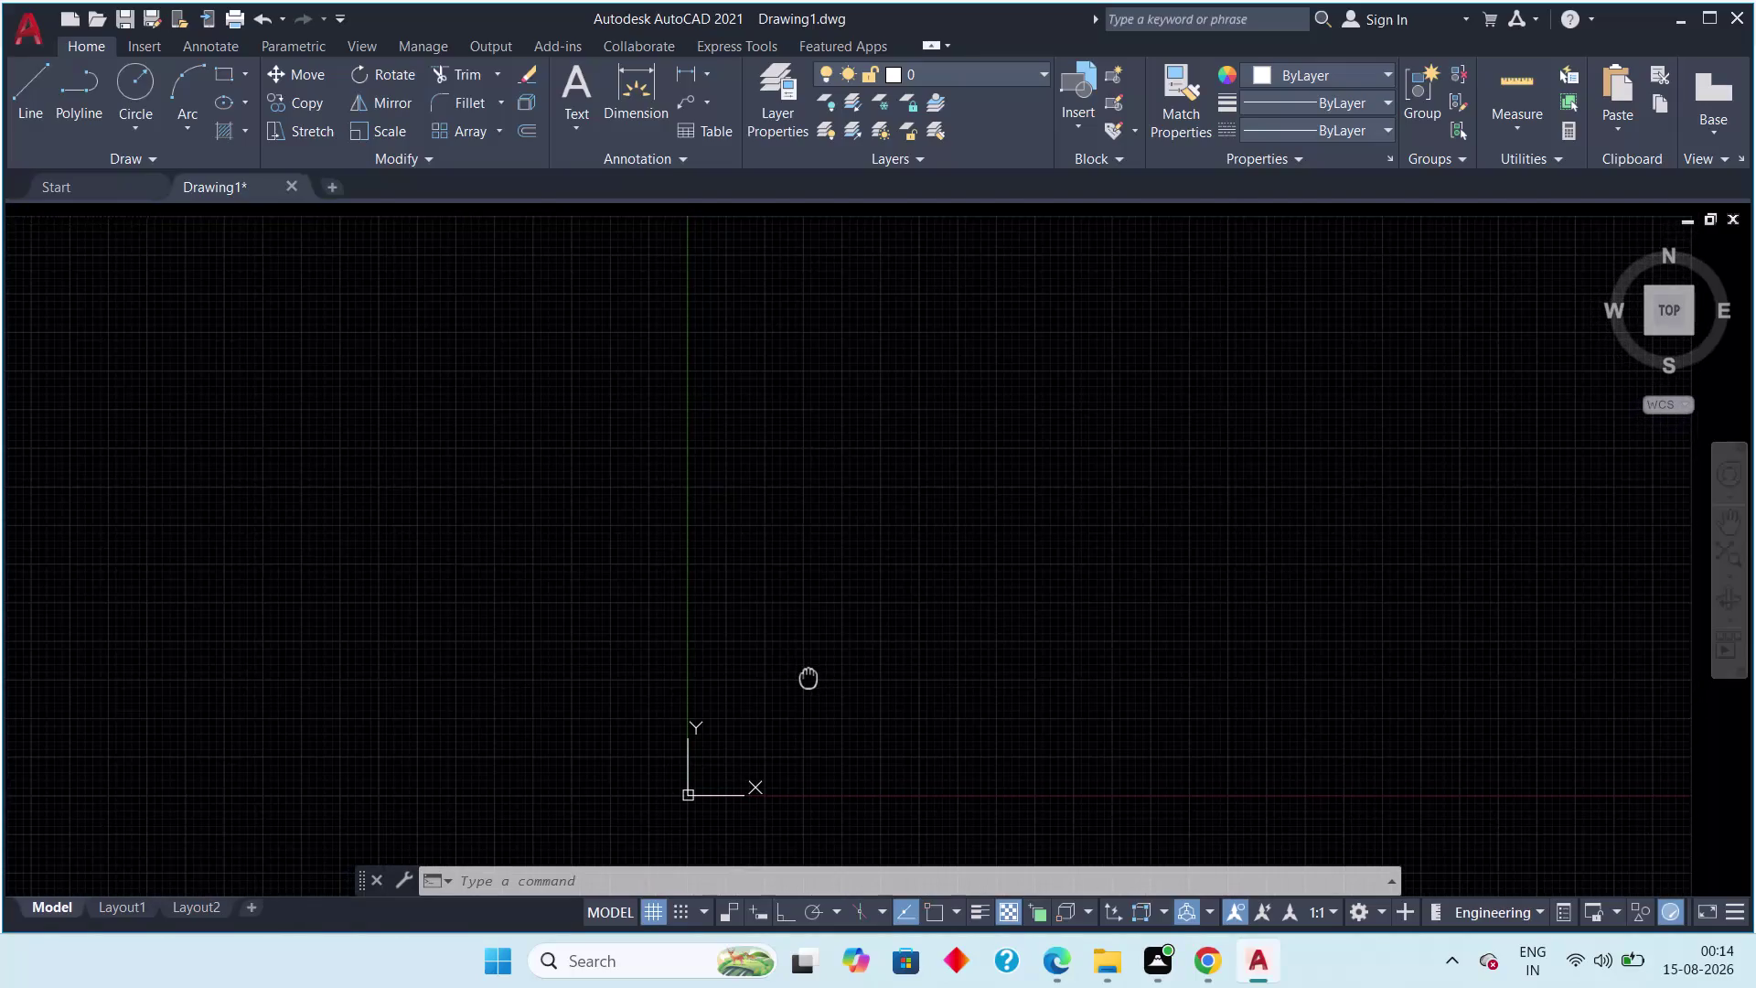
Turn on object snap and draw the long slanted test line.
key(F3)
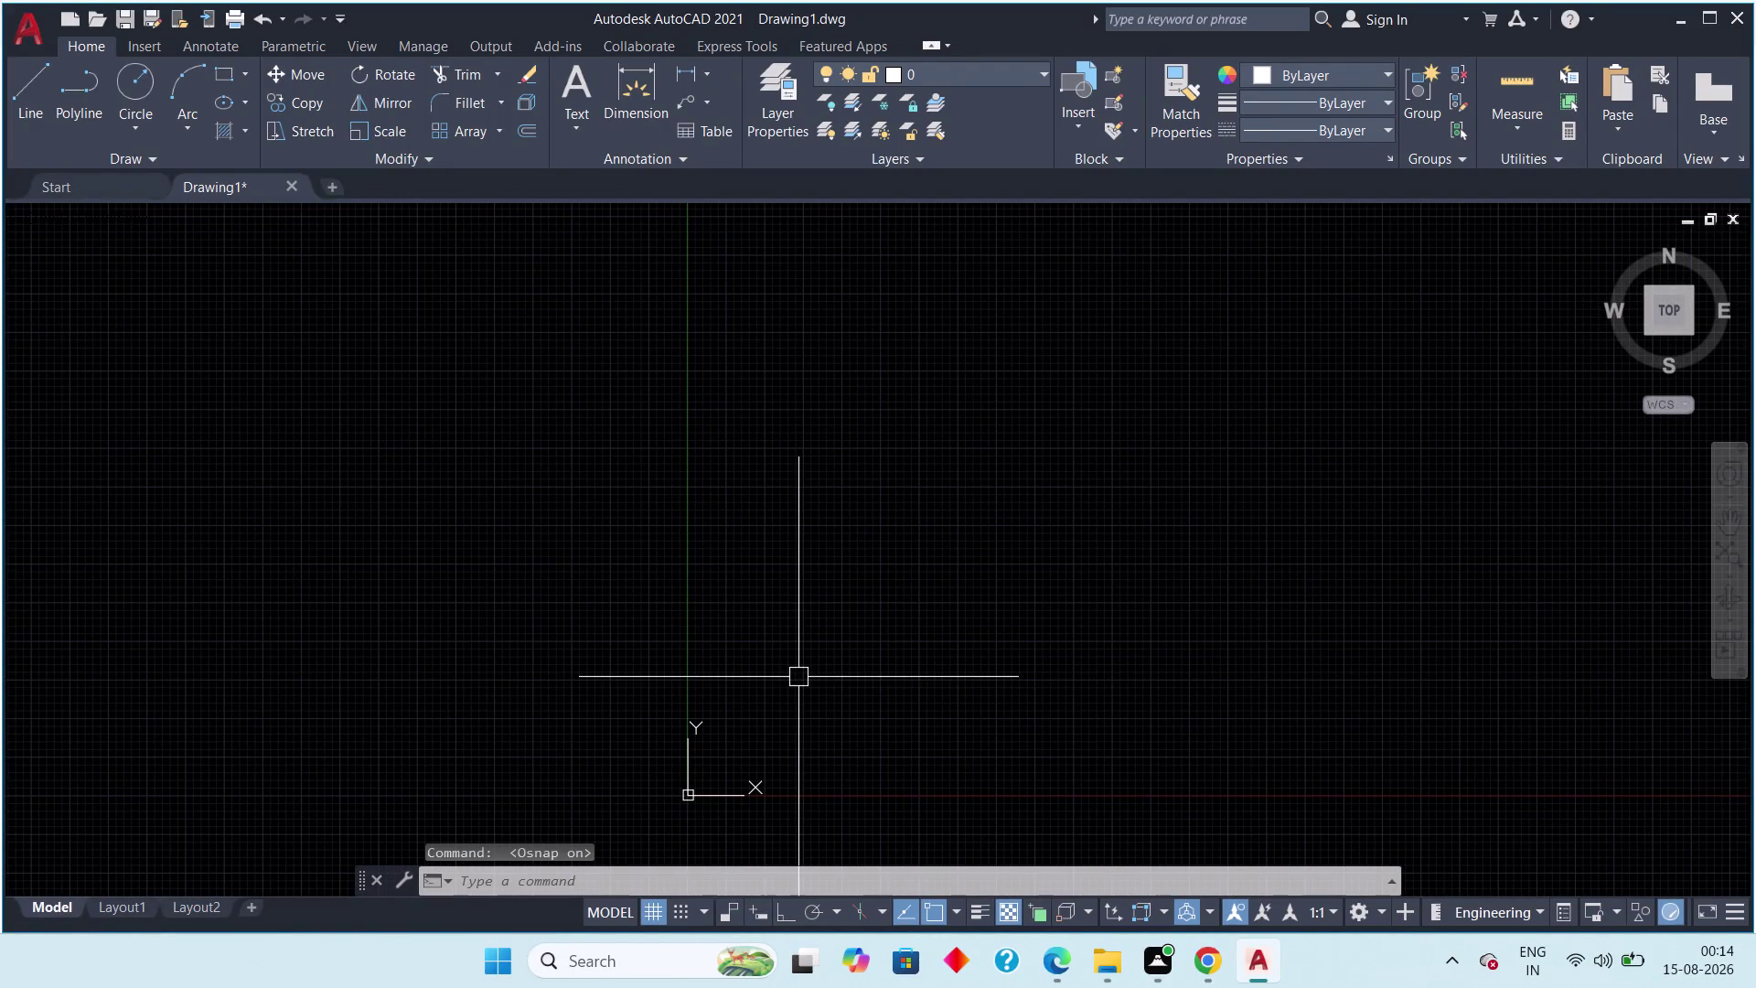
key(l)
key(space)
drag(742, 506, 752, 504)
click(1004, 576)
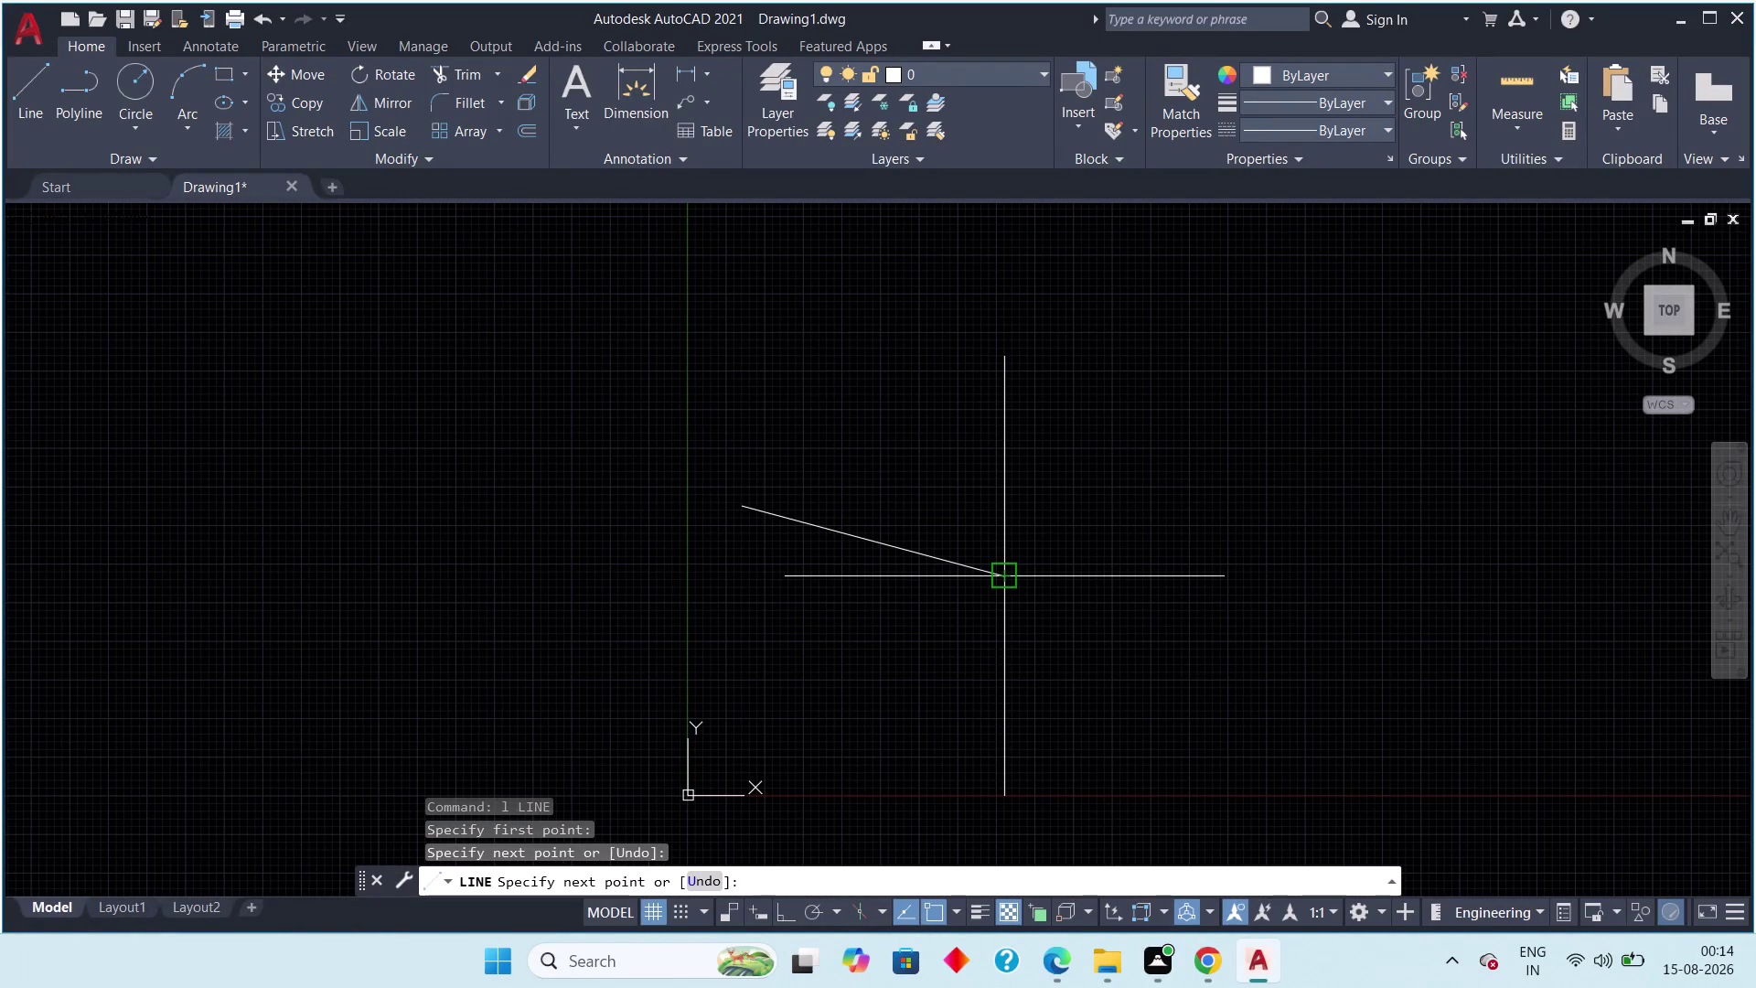
key(Escape)
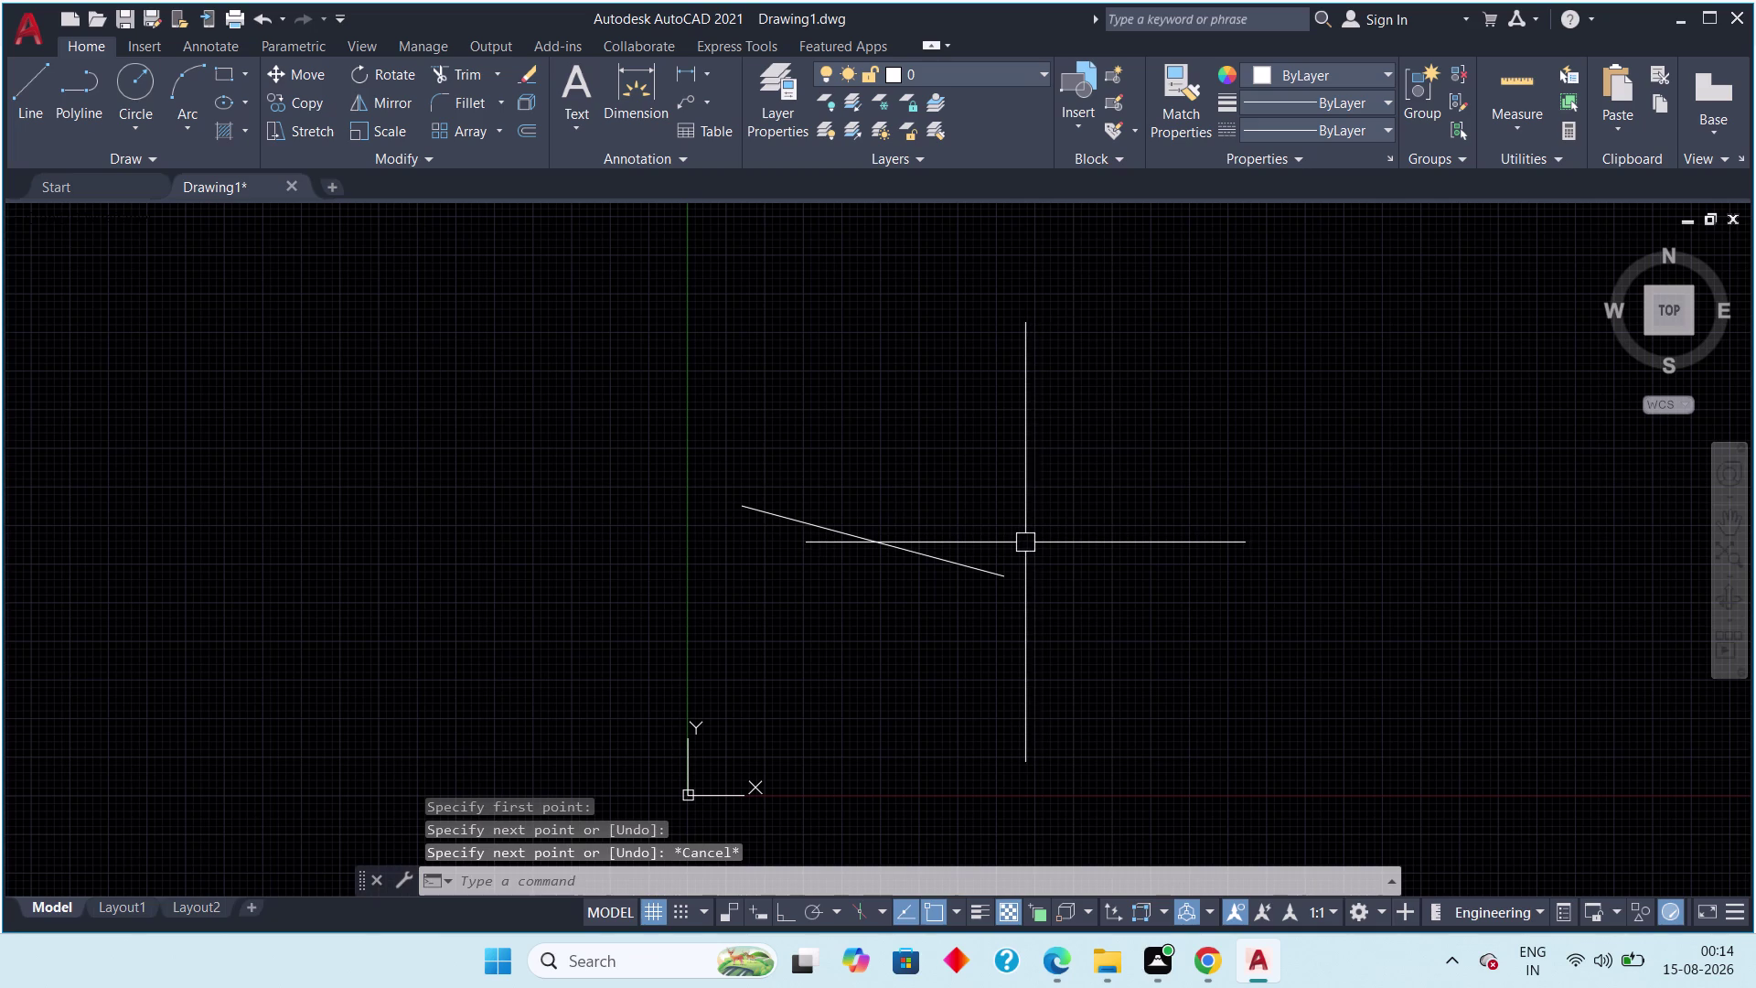
Add a short vertical segment joined to the slanted line's end, then frame both lines.
key(l)
key(space)
scroll(up, 3)
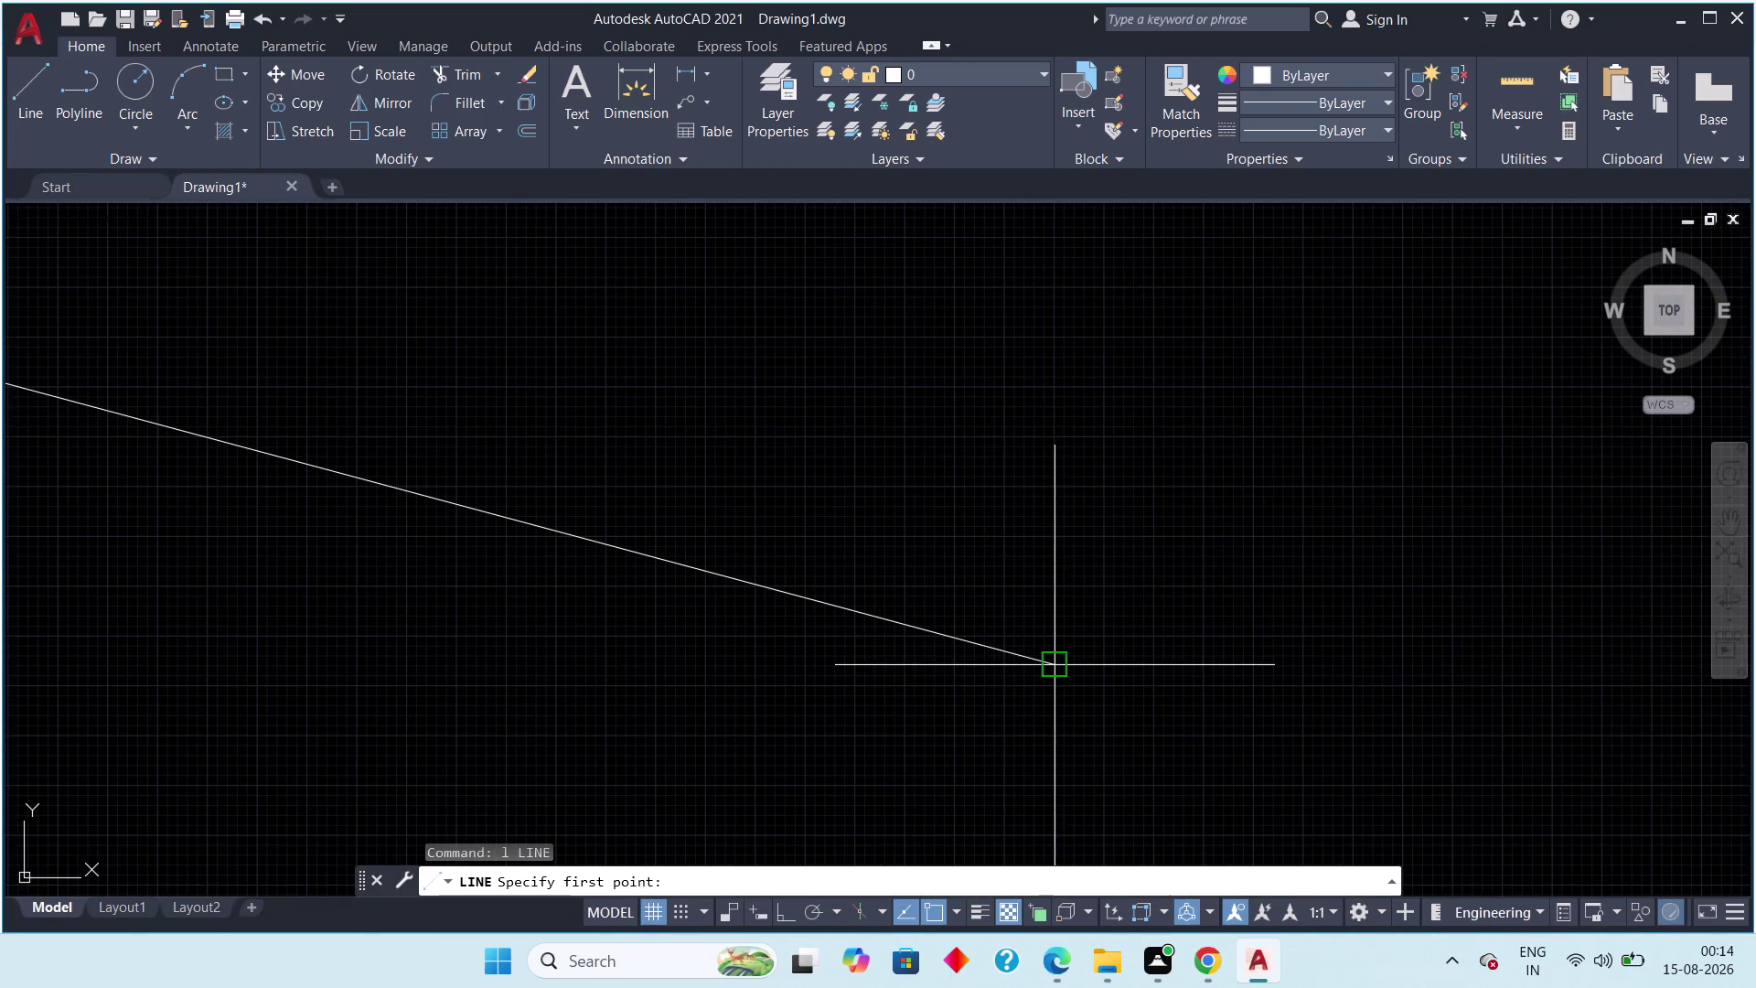
click(1056, 667)
click(1065, 481)
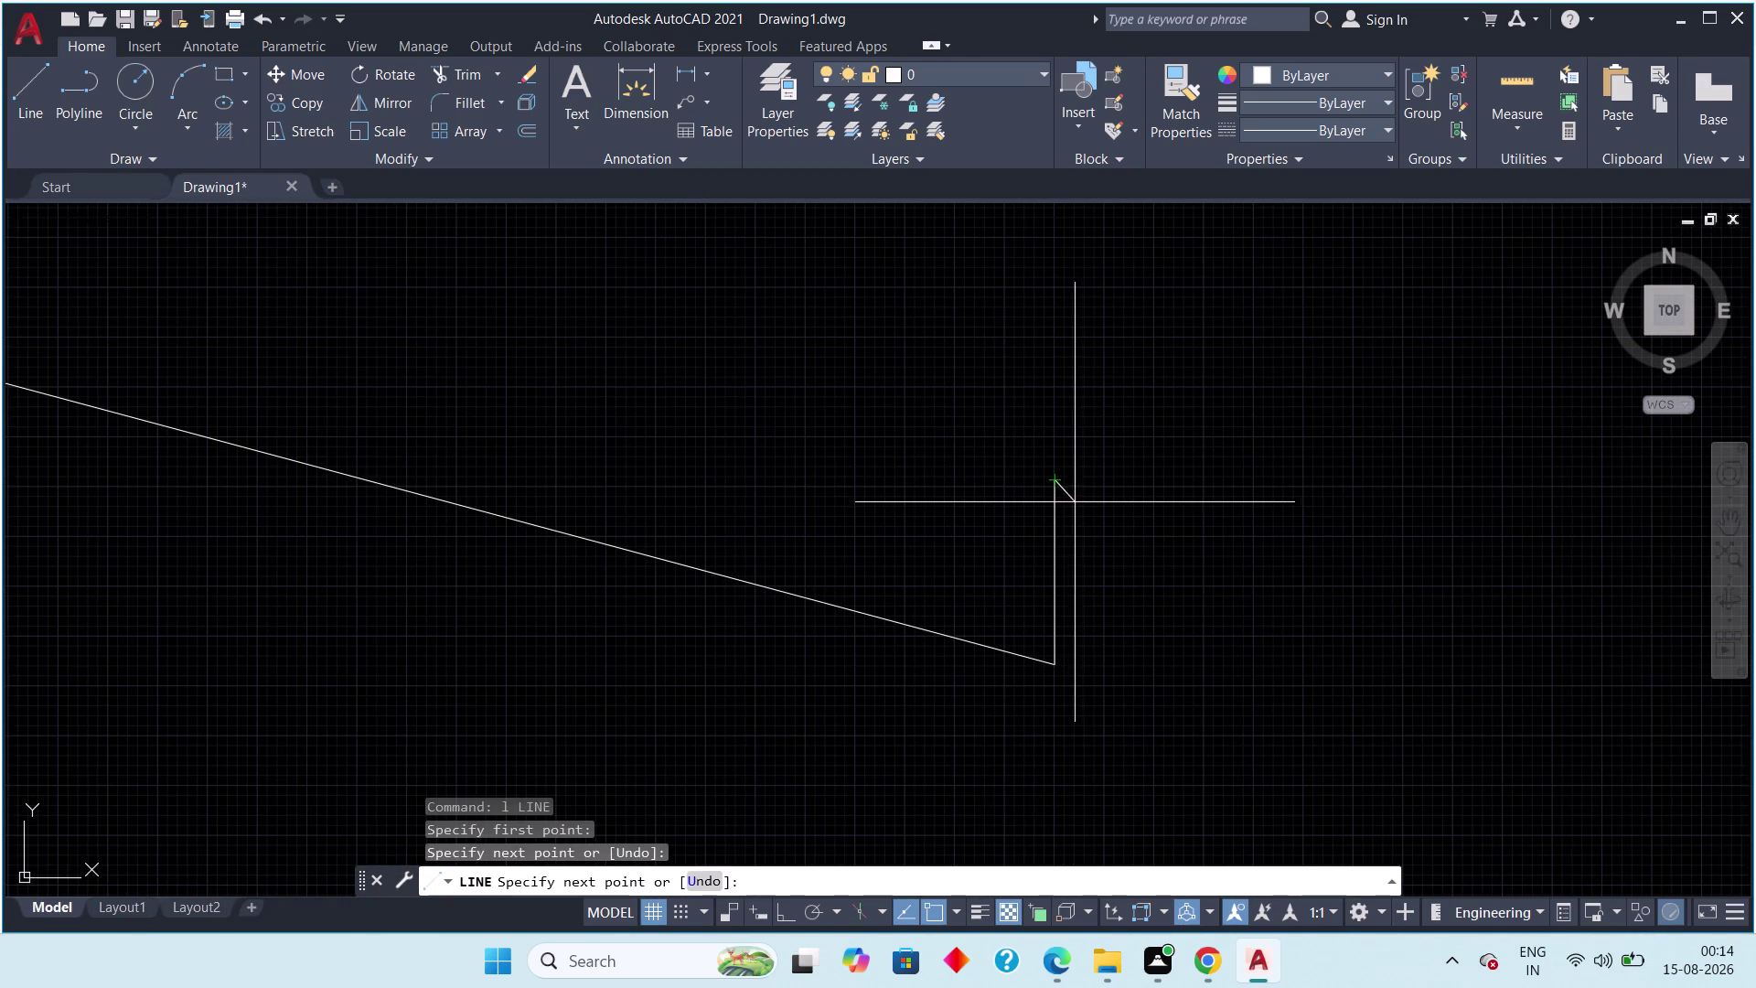
key(Escape)
key(Escape)
scroll(down, 3)
middle_drag(1069, 509, 1096, 464)
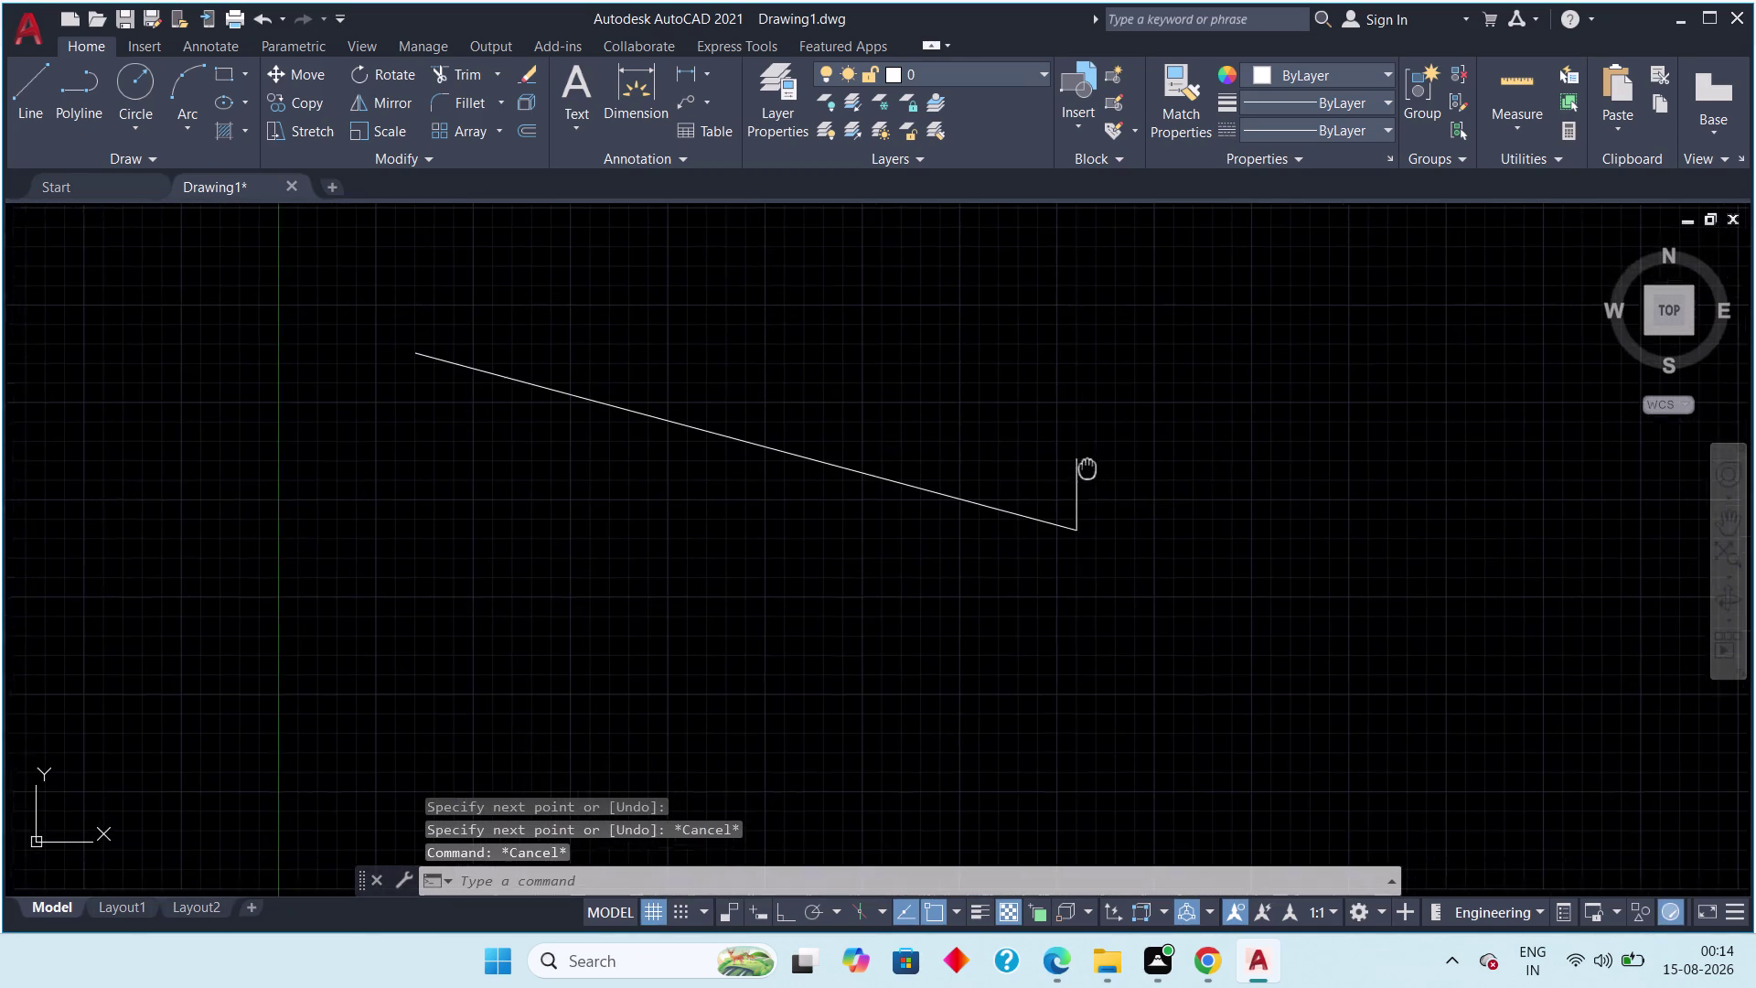
middle_drag(1096, 463, 1101, 461)
scroll(down, 3)
scroll(down, 3)
Window-select both test lines and delete them.
click(1166, 347)
click(966, 533)
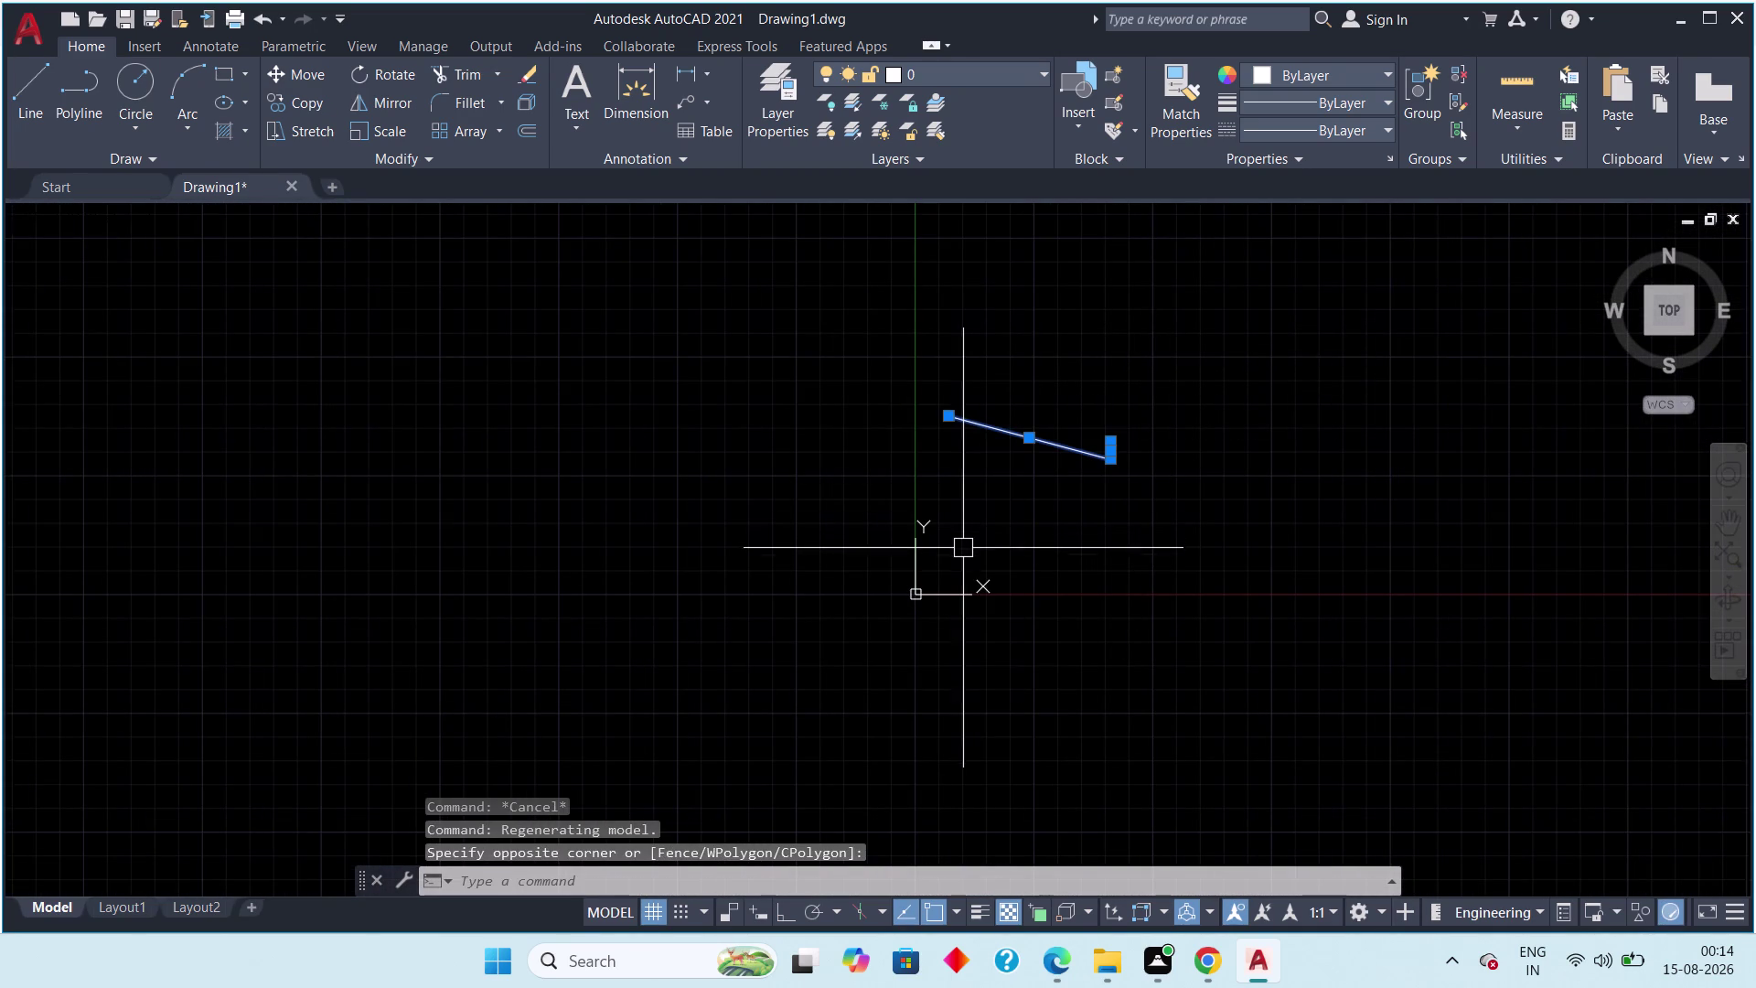
key(Delete)
middle_drag(986, 551, 739, 545)
Pan and zoom the empty view back to the drawing origin.
scroll(up, 3)
scroll(up, 3)
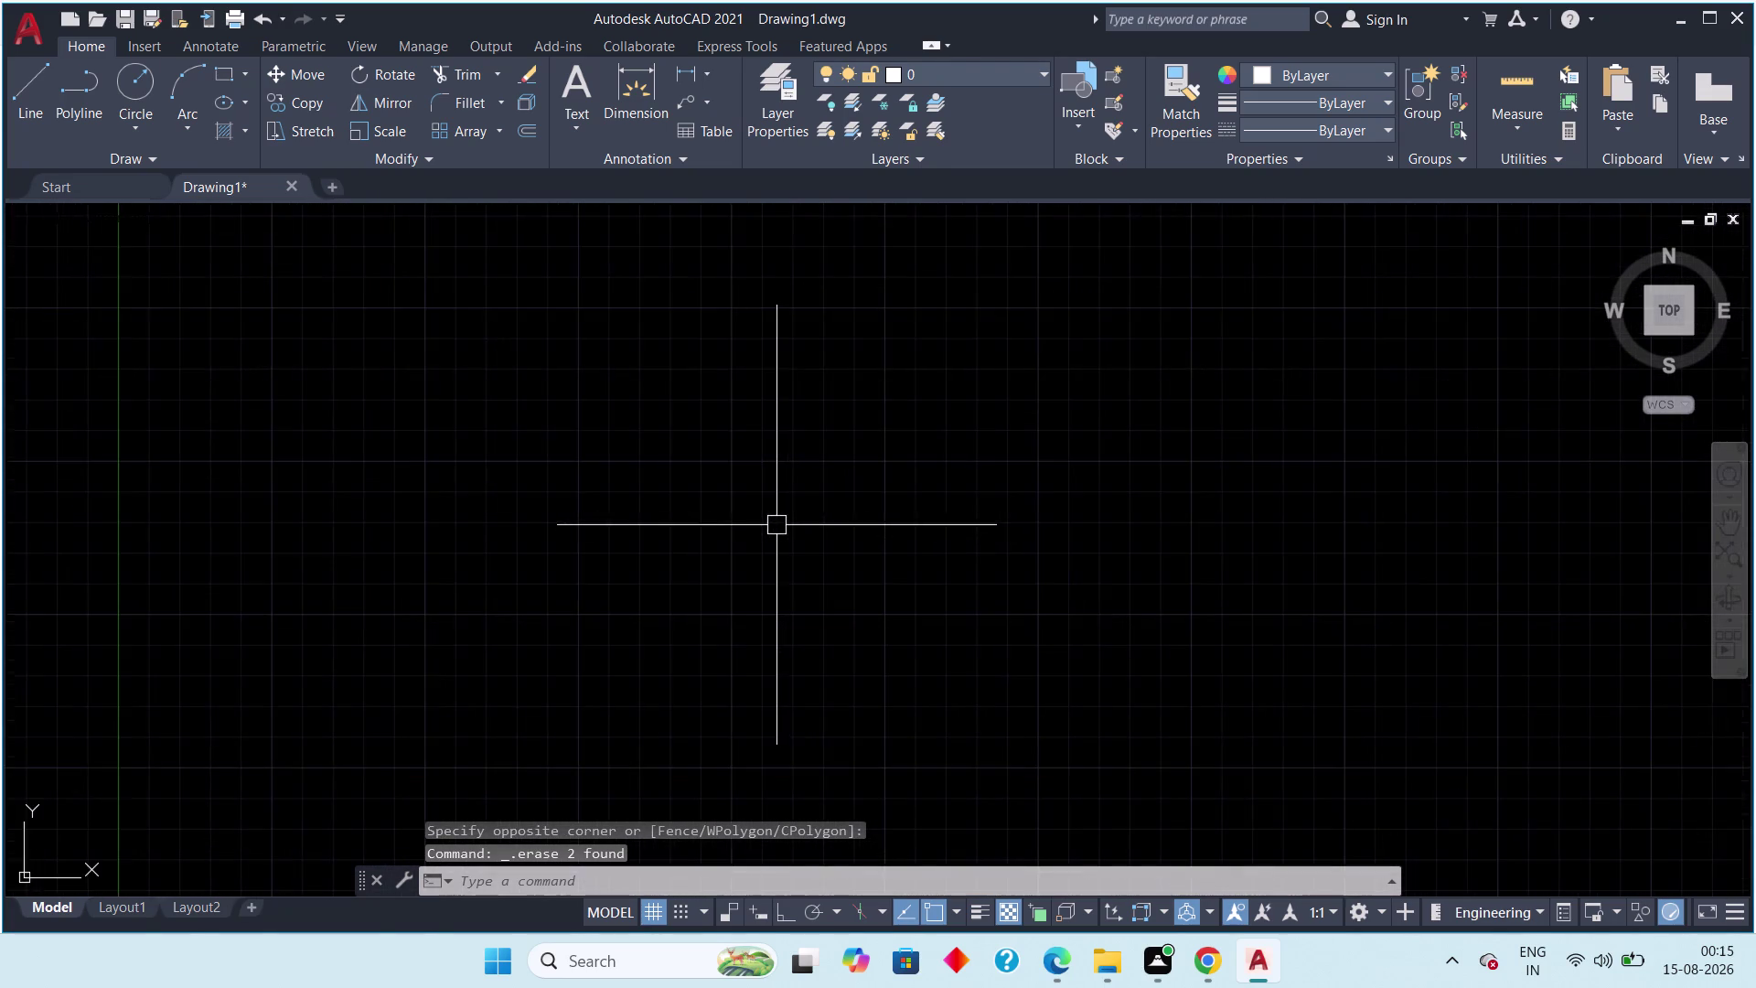
middle_drag(777, 523, 975, 462)
scroll(down, 3)
middle_drag(878, 448, 775, 486)
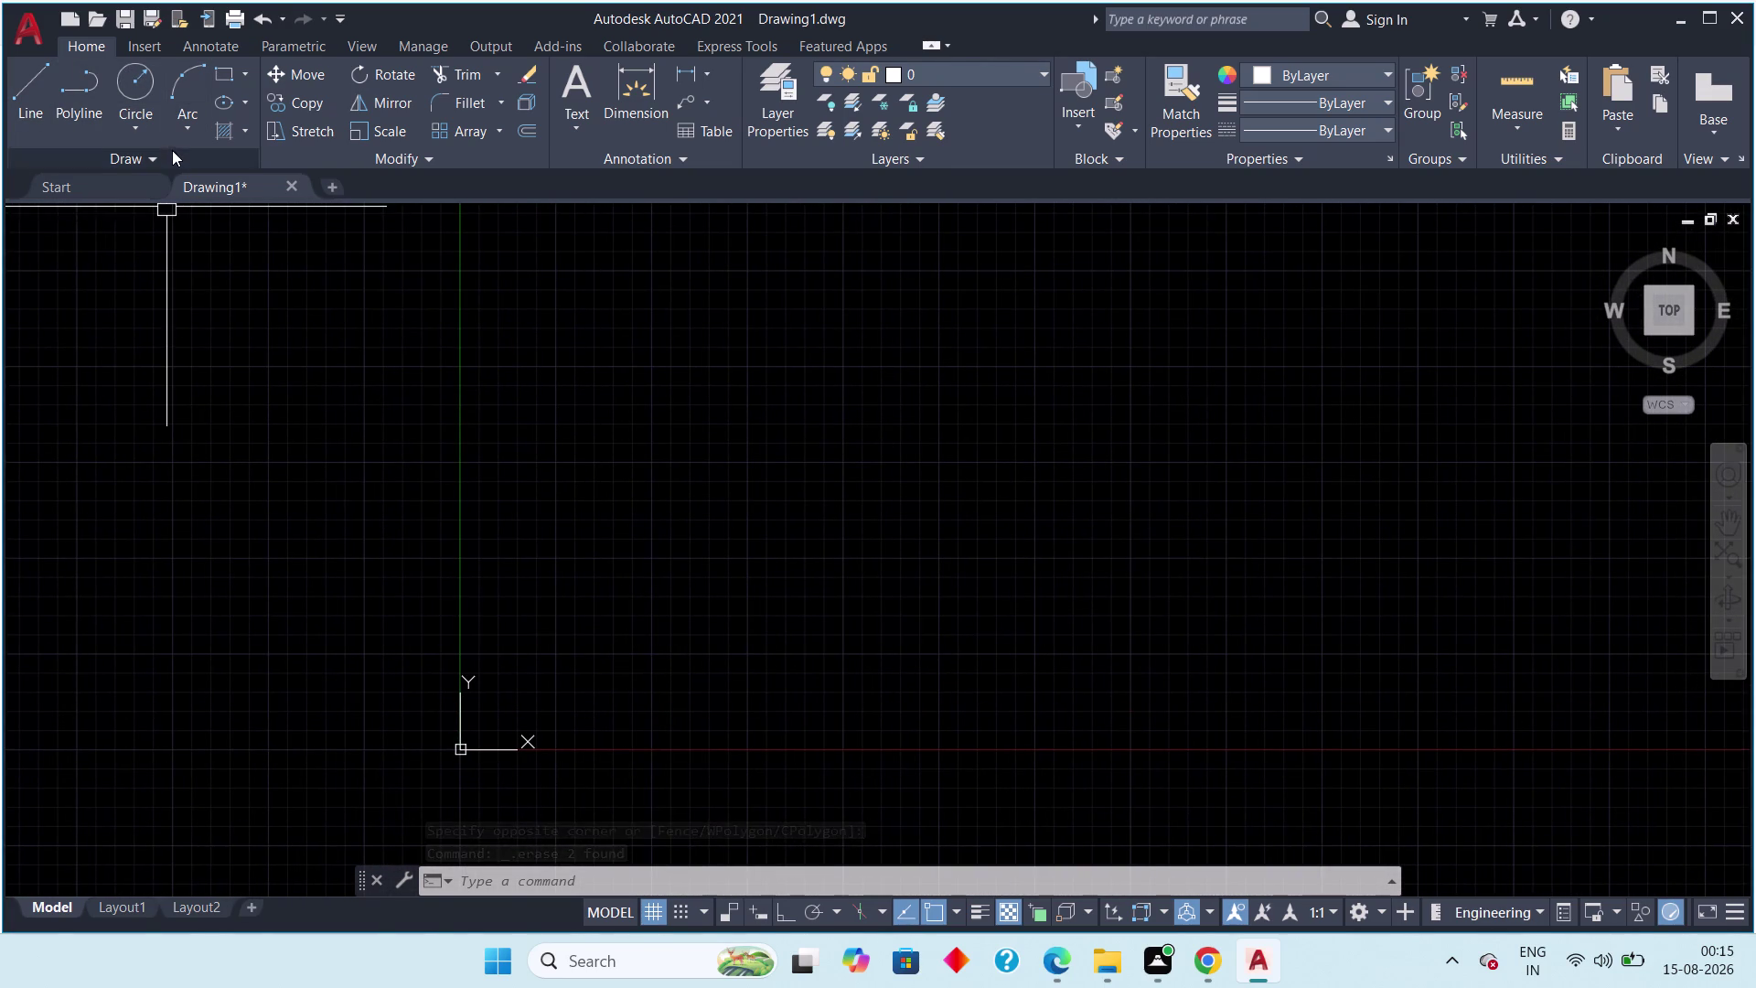
click(1165, 963)
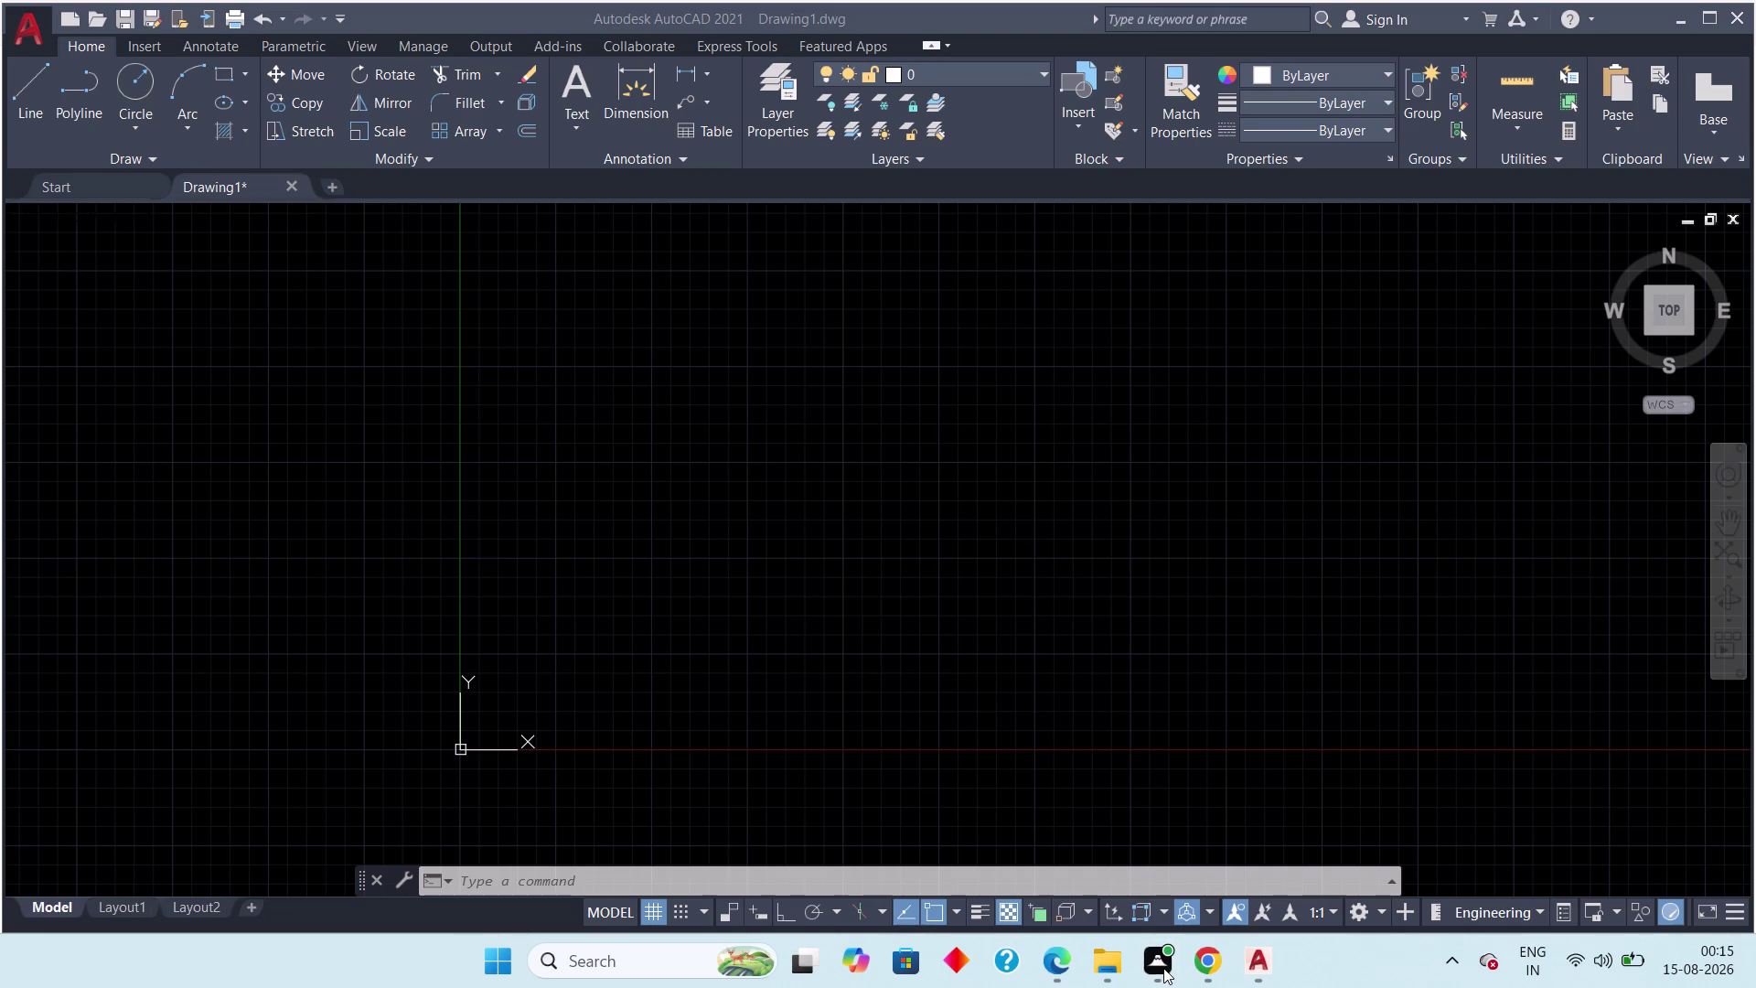